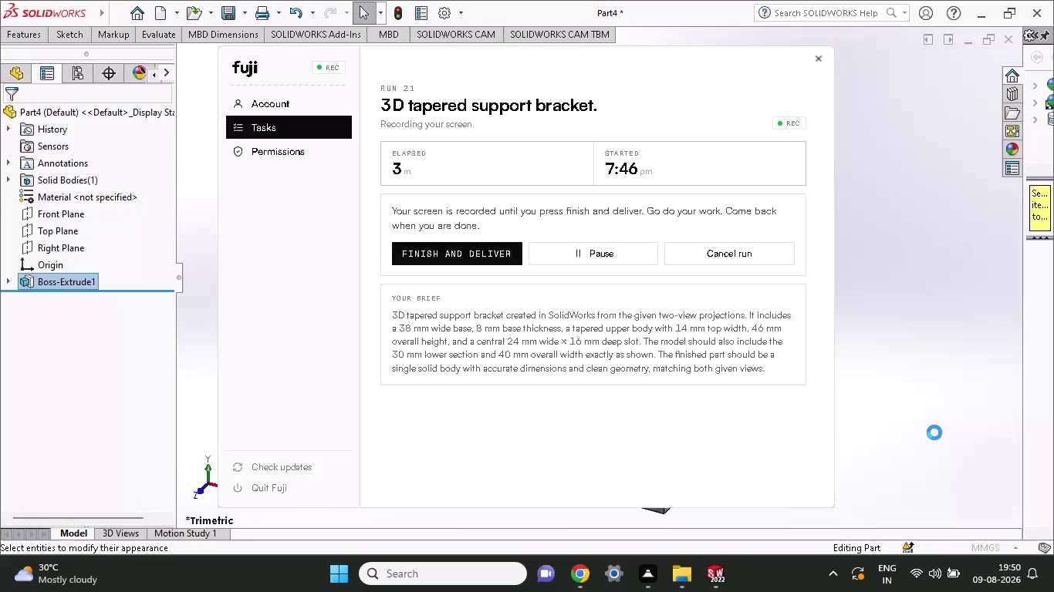
click(934, 424)
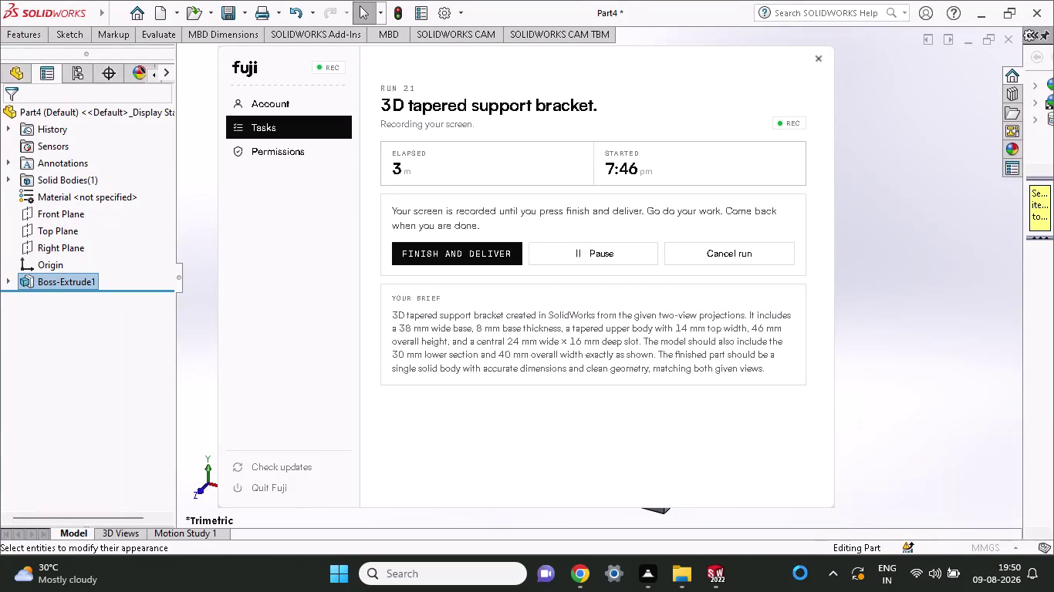
click(905, 424)
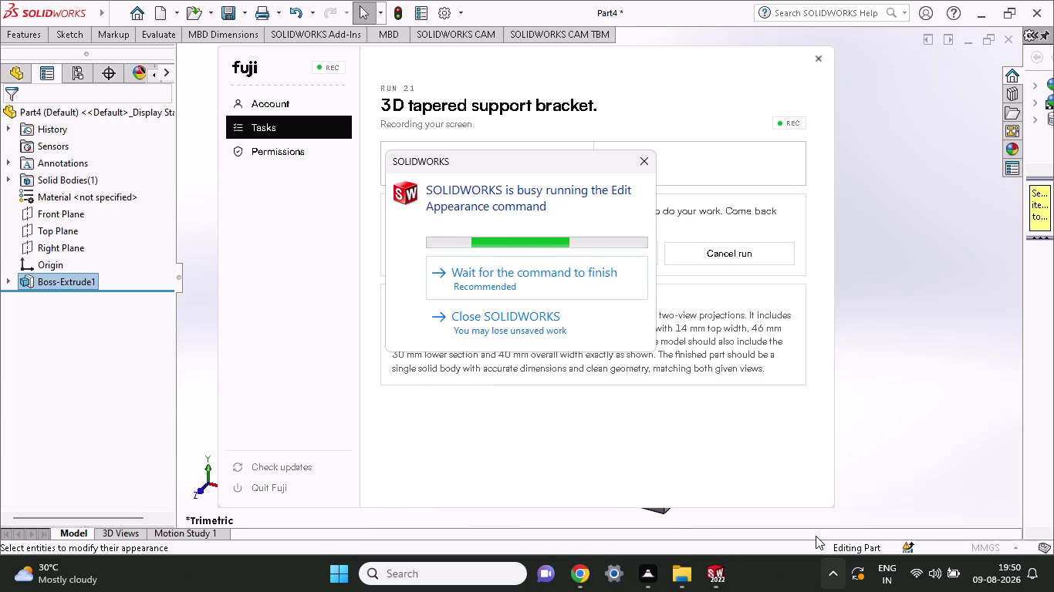
click(641, 167)
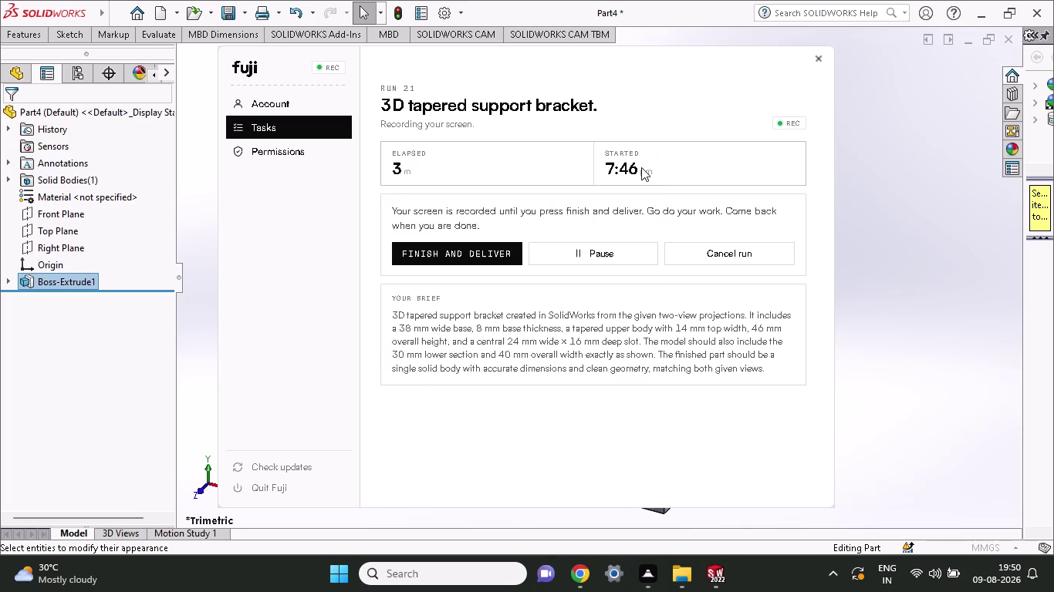
click(955, 275)
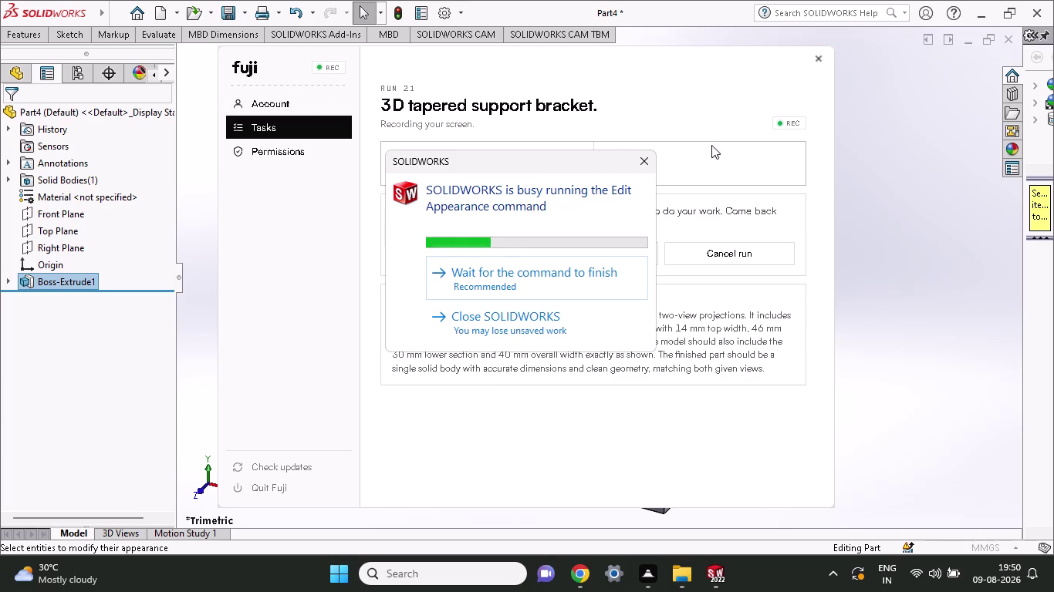
click(628, 174)
click(634, 164)
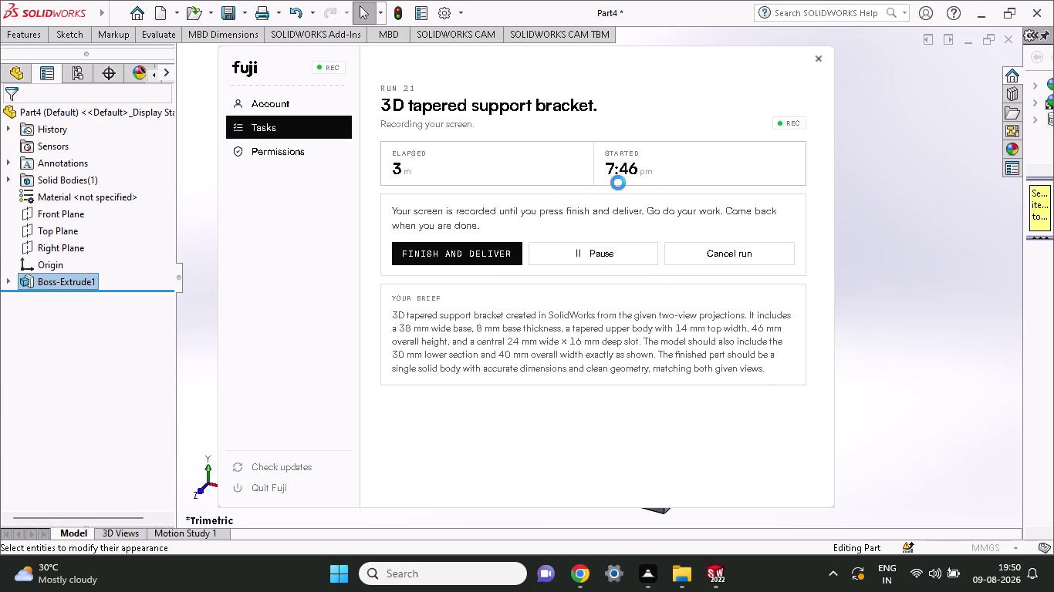